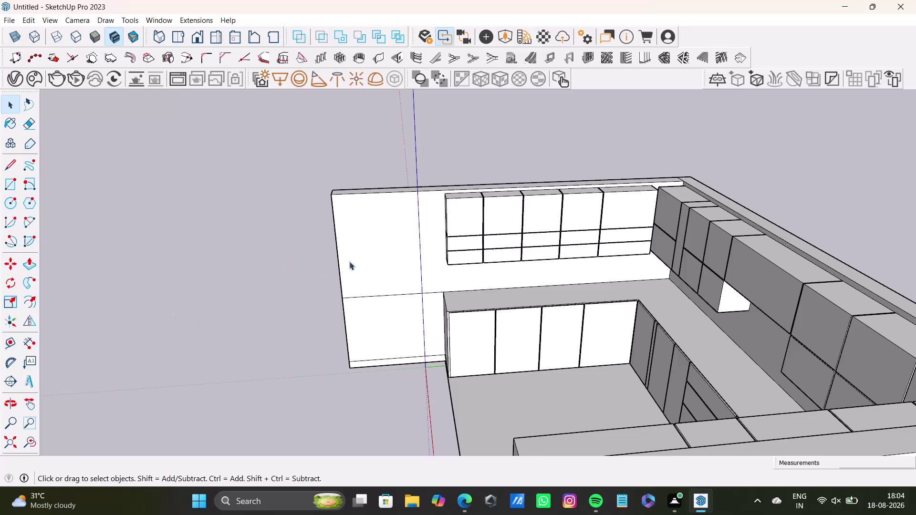
Place a 9-inch Tape Measure guide along the end of the short left wall.
scroll(down, 3)
middle_drag(241, 379, 281, 271)
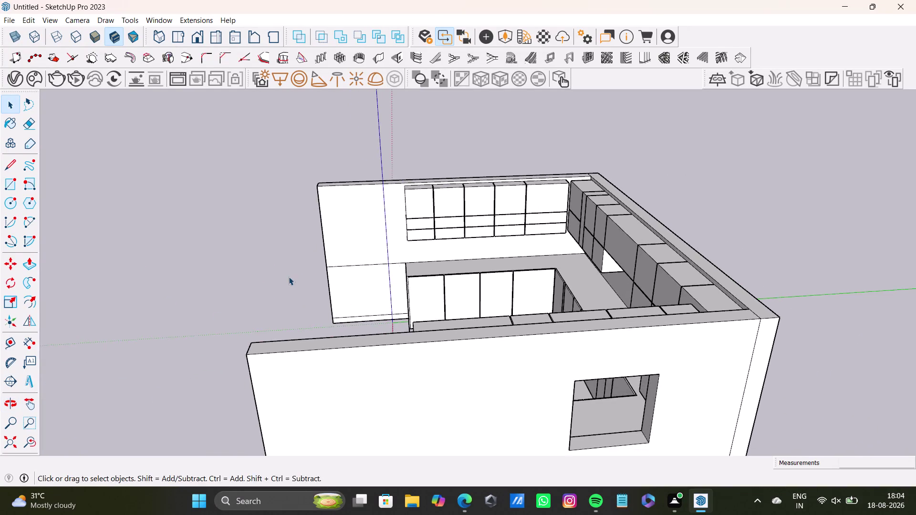
middle_drag(288, 277, 750, 247)
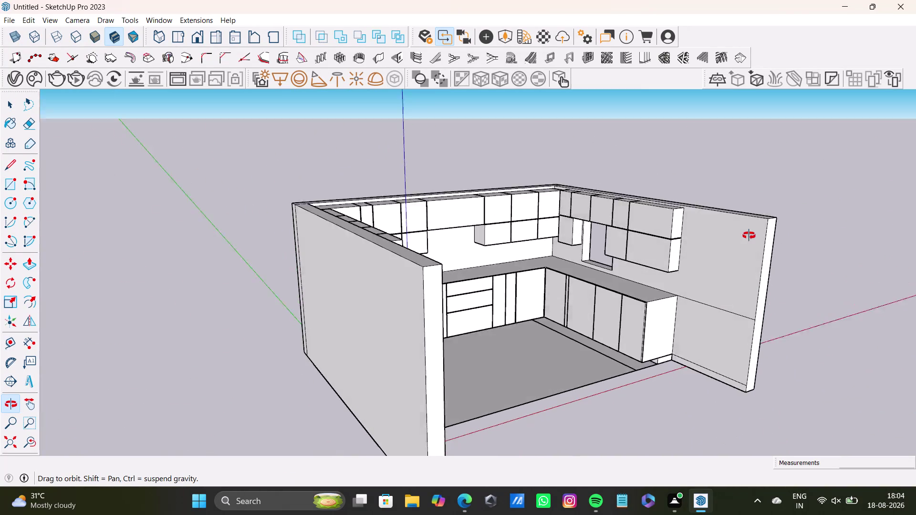
middle_drag(750, 247, 776, 276)
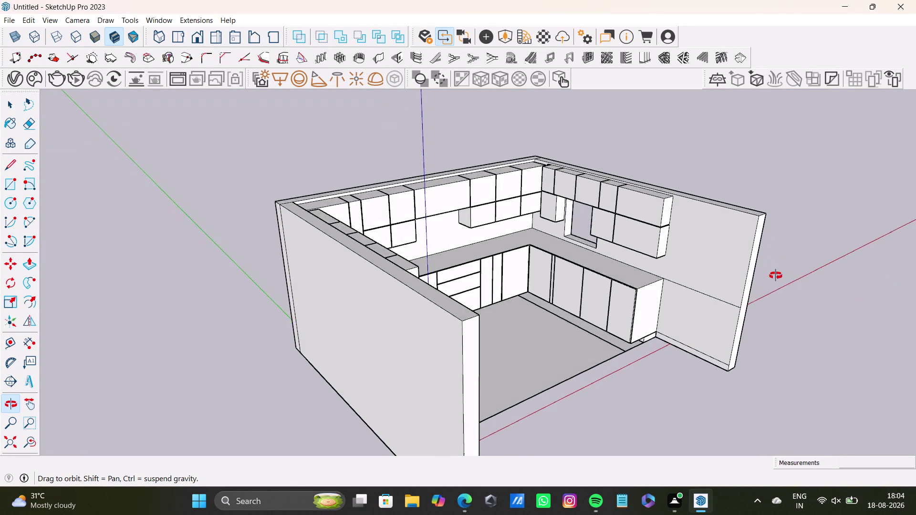
middle_drag(776, 275, 331, 341)
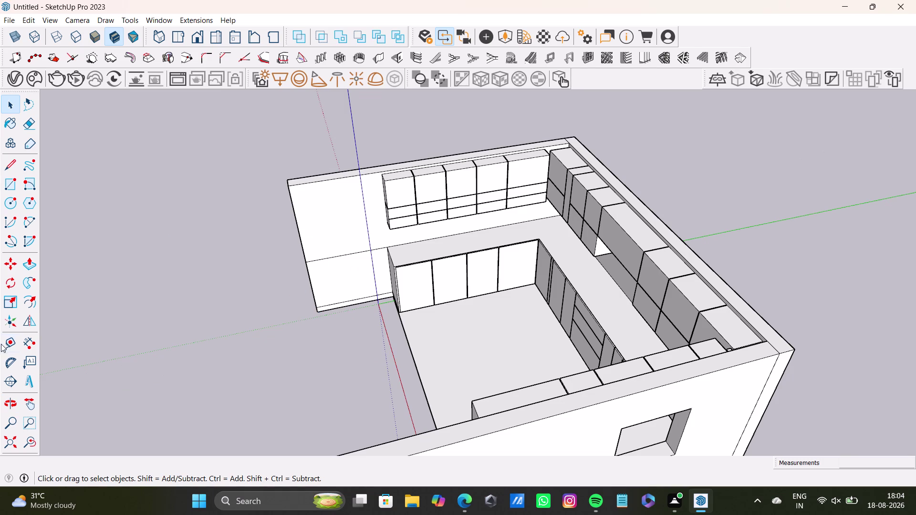
drag(4, 343, 10, 341)
scroll(up, 3)
drag(305, 243, 317, 244)
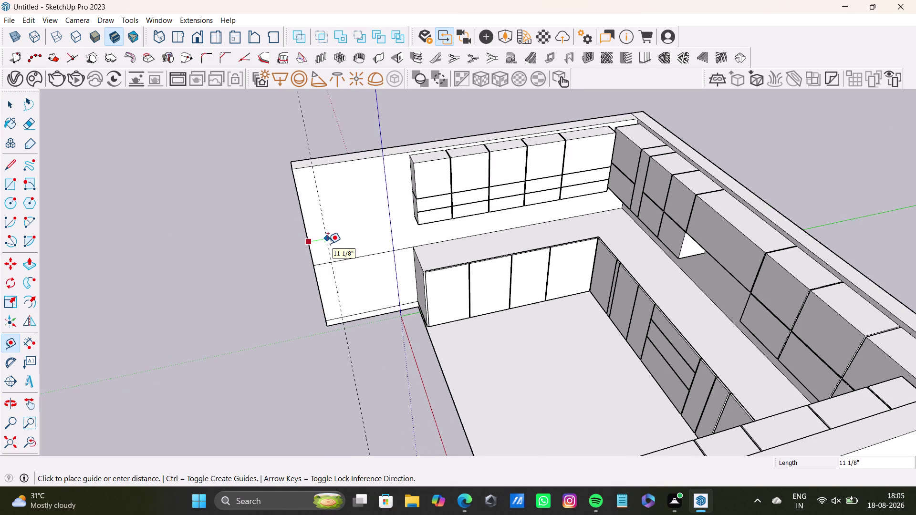
key(9)
key(shift+quotedbl)
key(Return)
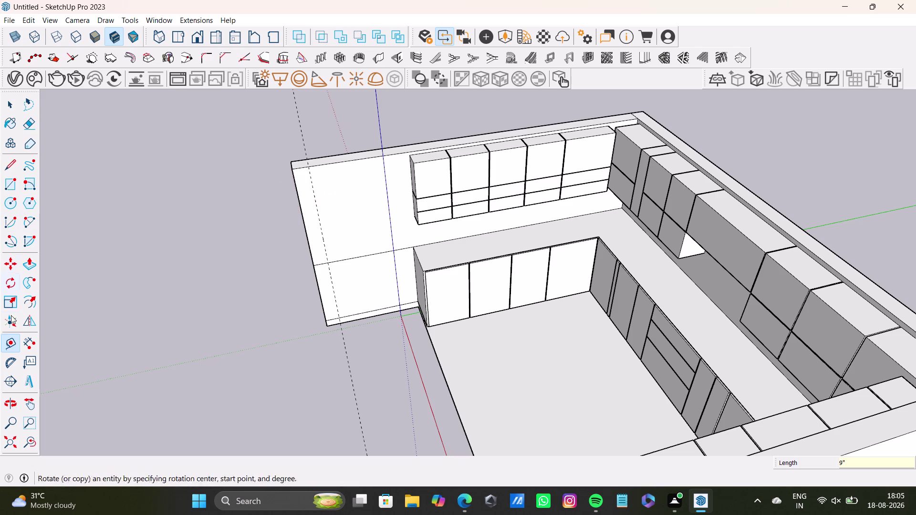
click(7, 166)
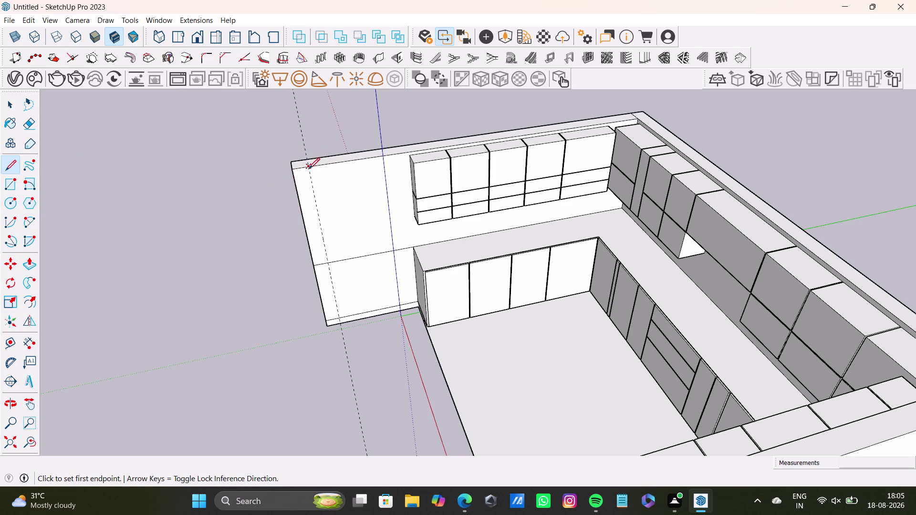
Draw a line along the 9" guide to split the wall end face.
click(308, 167)
click(339, 319)
key(space)
click(310, 249)
click(319, 253)
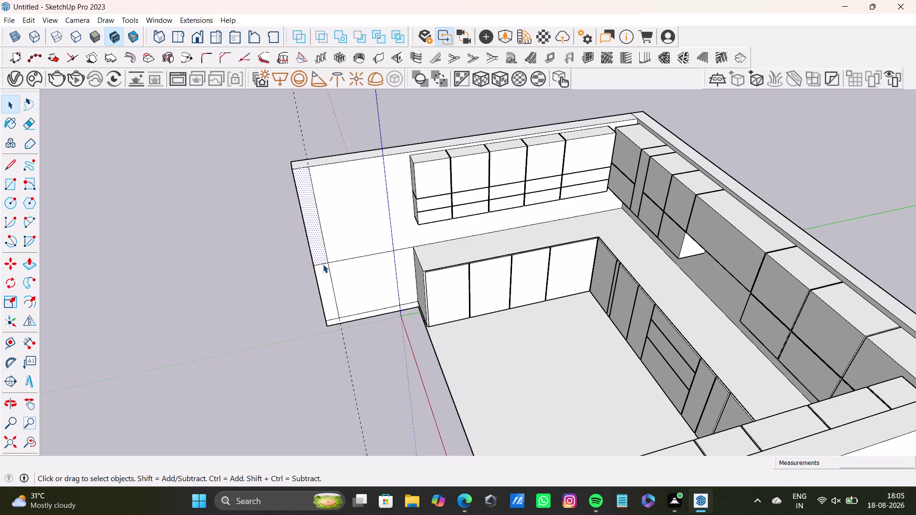
Select the new narrow strip on the wall end and delete it.
scroll(up, 3)
click(322, 263)
key(F12)
key(Delete)
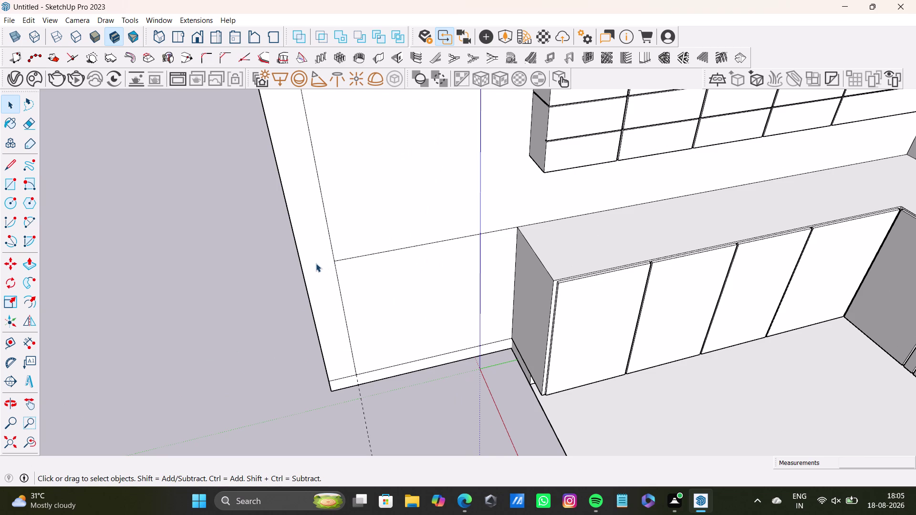
scroll(down, 3)
click(316, 264)
Orbit beneath the room model to look up at the wall tops.
scroll(down, 3)
middle_drag(319, 275, 511, 356)
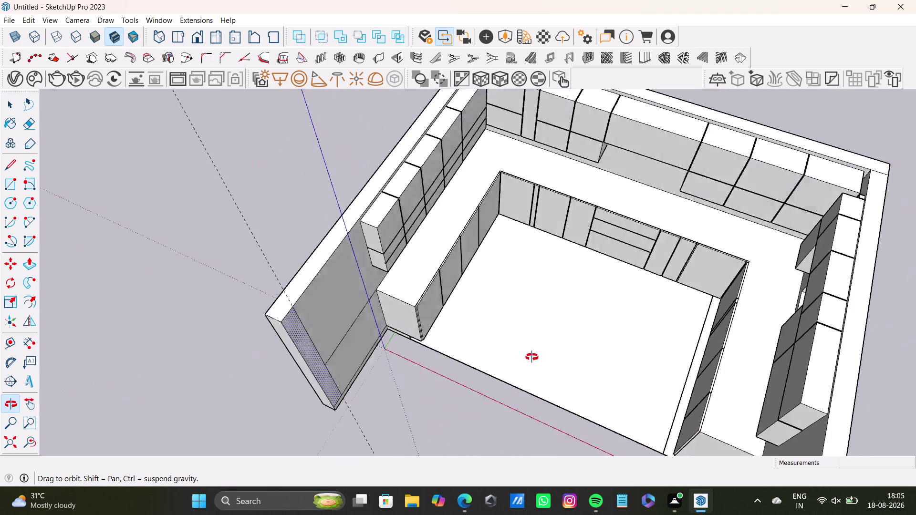
middle_drag(510, 356, 498, 265)
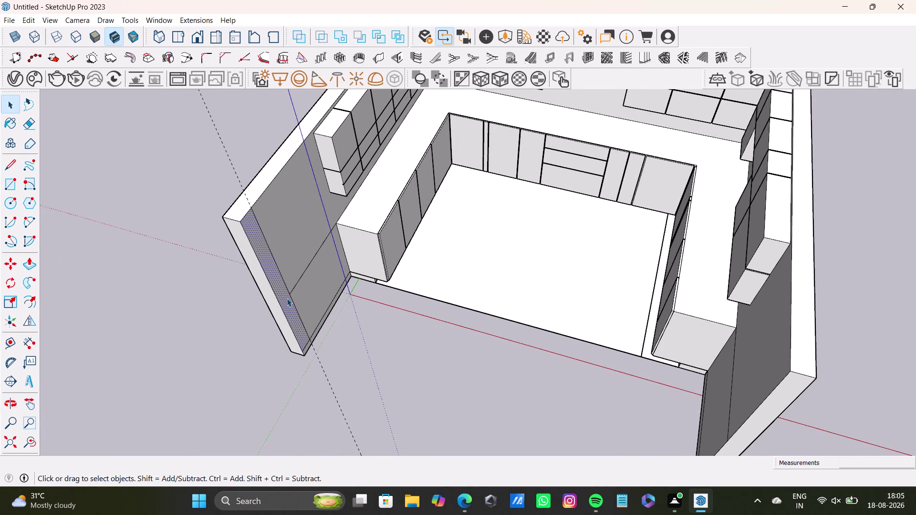
key(p)
drag(287, 298, 755, 409)
scroll(down, 3)
middle_drag(708, 395, 345, 356)
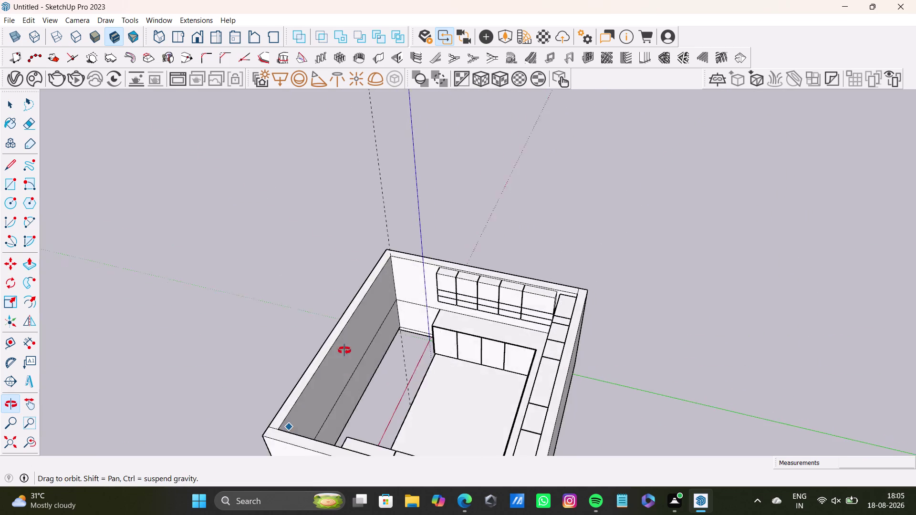
middle_drag(345, 356, 381, 295)
middle_drag(421, 307, 702, 239)
middle_drag(594, 345, 588, 122)
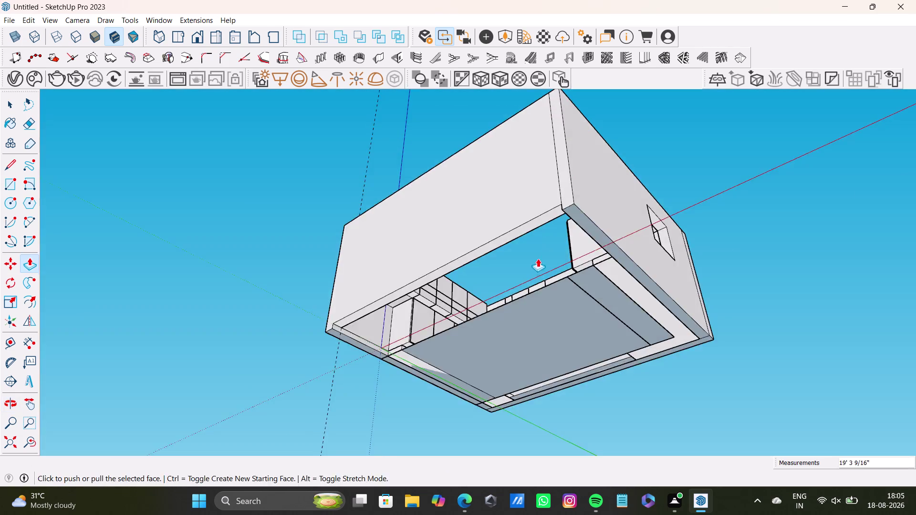
middle_drag(538, 253, 503, 155)
Try pulling the wall-top strip out slightly, then undo it.
scroll(up, 3)
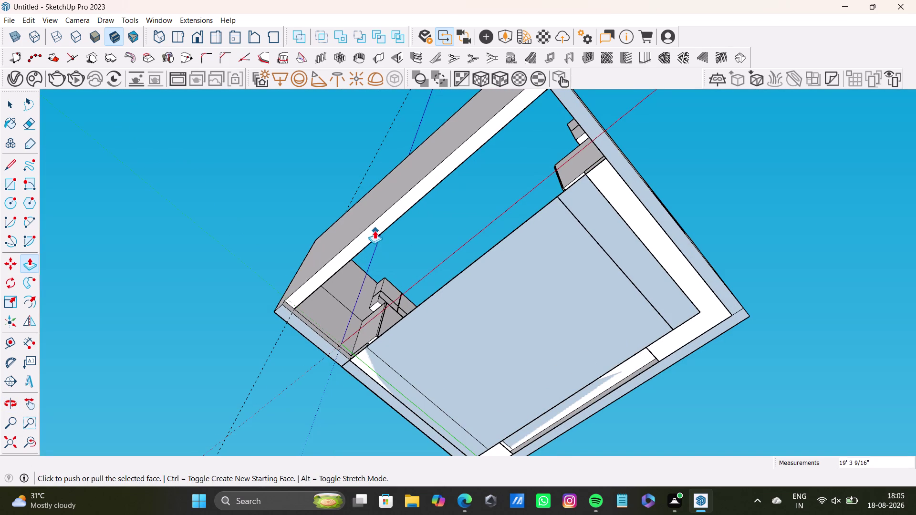
middle_drag(441, 275, 517, 297)
middle_drag(543, 282, 634, 300)
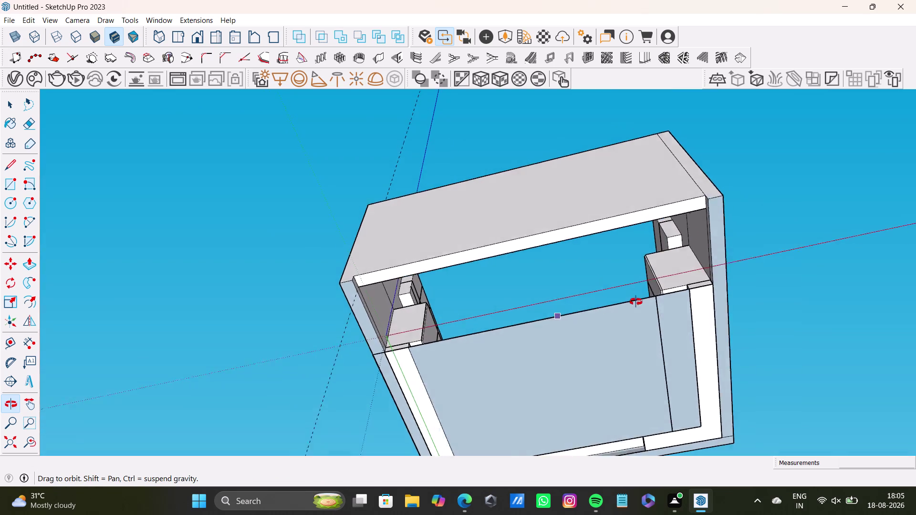
middle_drag(634, 301, 648, 330)
scroll(up, 3)
drag(379, 291, 372, 294)
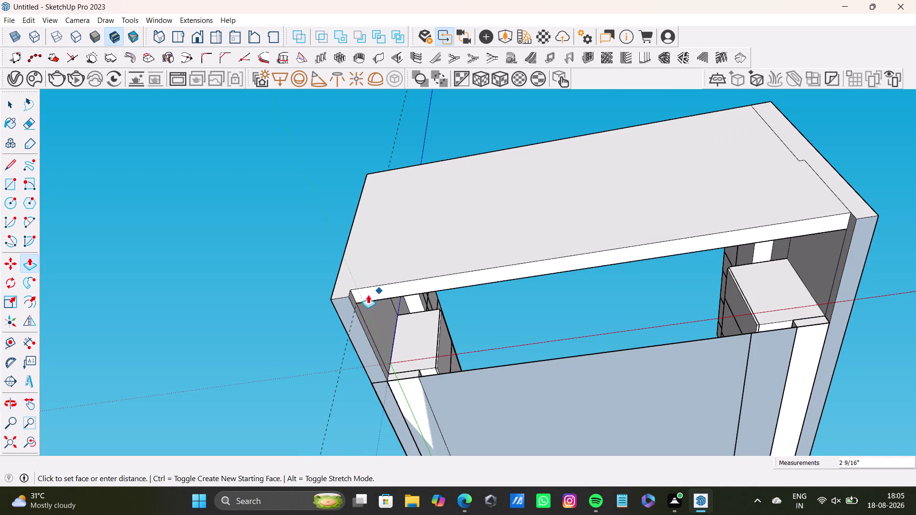
drag(373, 294, 384, 296)
key(space)
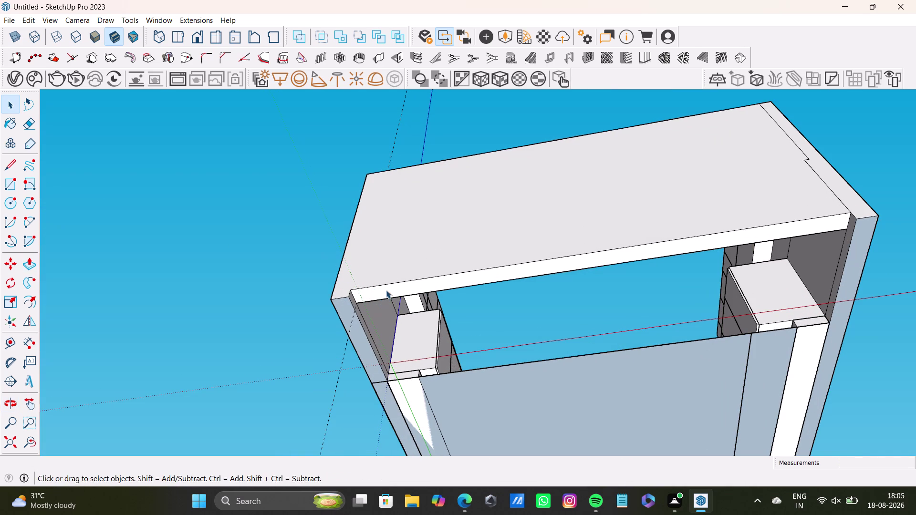
key(ctrl+z)
Push/Pull the wall-top strip about 5 inches to form the beam.
click(392, 293)
key(p)
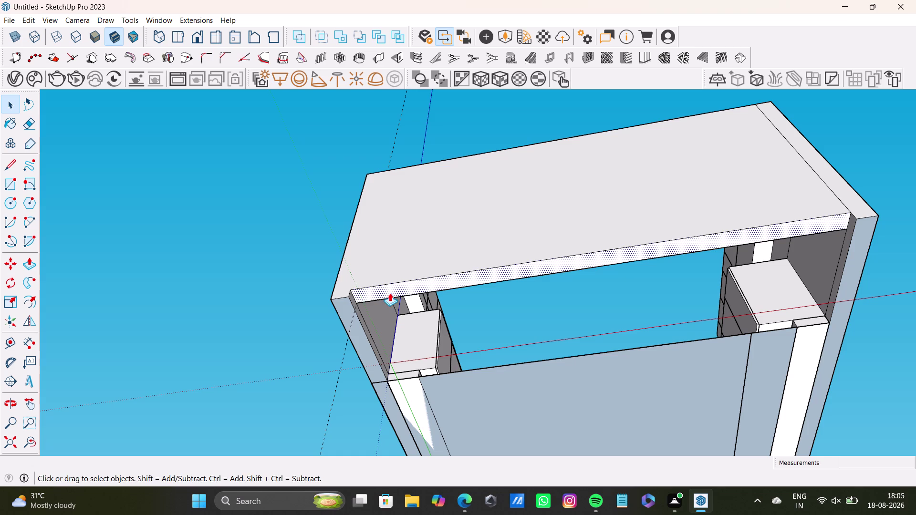
drag(390, 293, 354, 300)
scroll(down, 3)
middle_drag(432, 311, 339, 317)
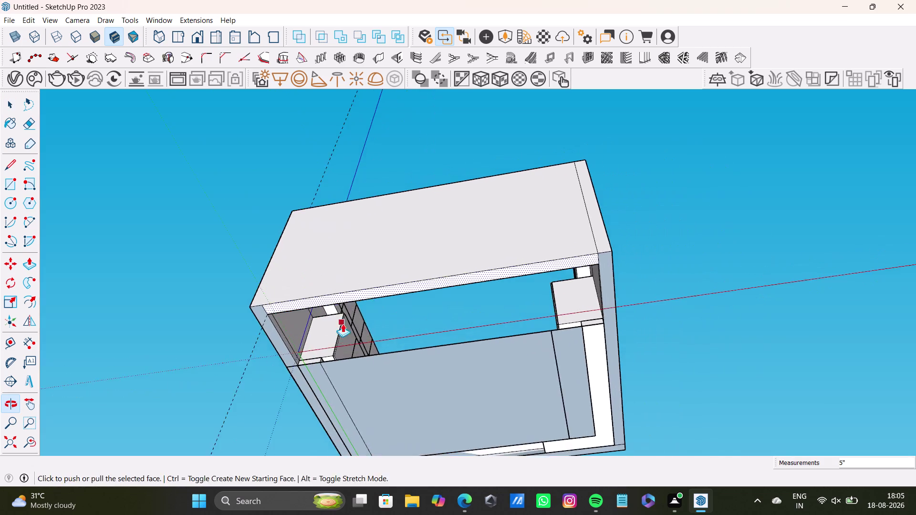
middle_drag(366, 317, 455, 205)
Draw a 19'3" by 4'7" rectangle from the wall-top corner across the opening.
click(7, 183)
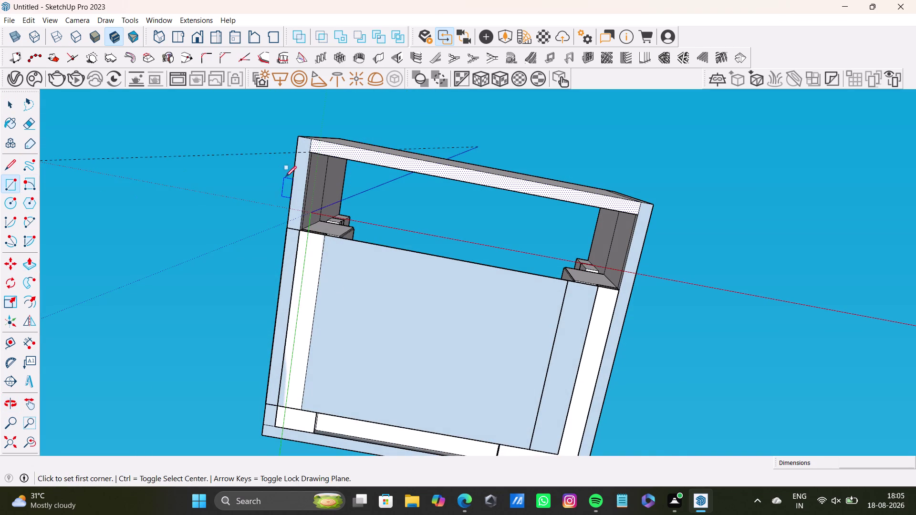
scroll(up, 3)
click(314, 149)
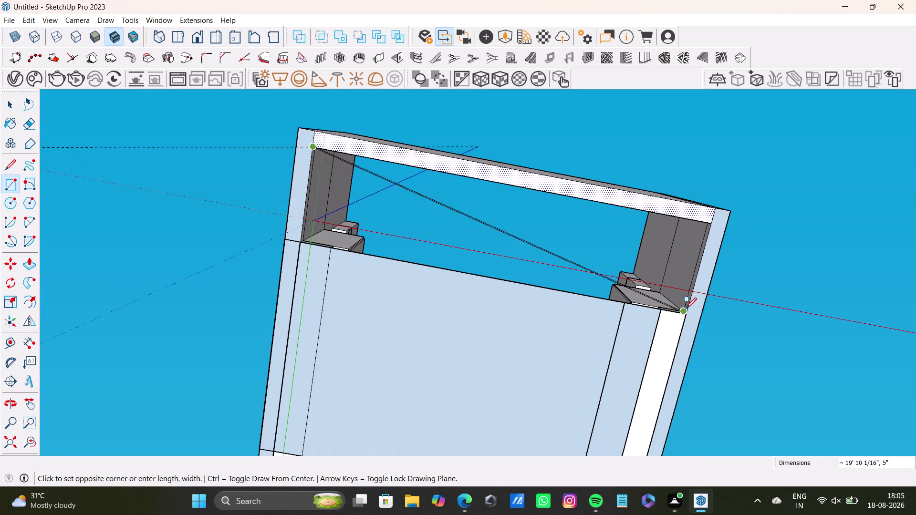
key(Up)
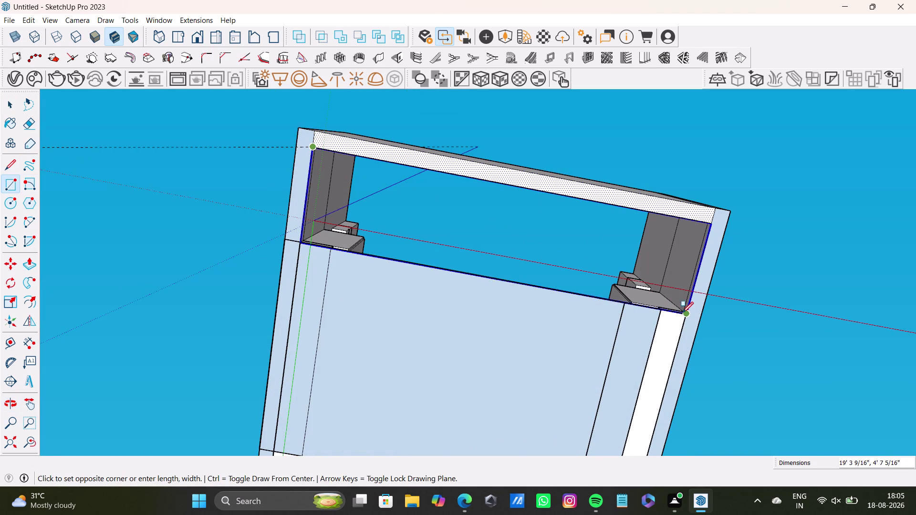
click(680, 313)
scroll(down, 3)
Orbit back out over the room to view the cabinets.
middle_drag(498, 156, 413, 480)
middle_drag(436, 267, 436, 325)
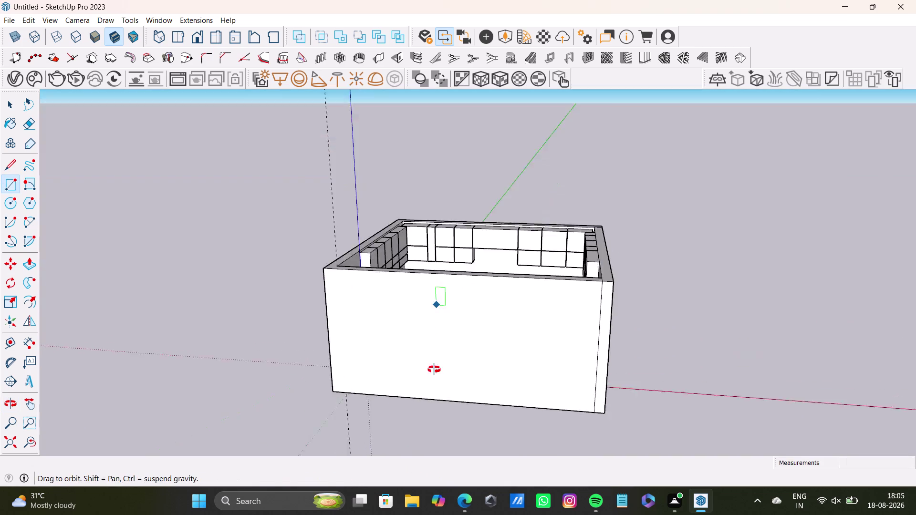
middle_drag(437, 325, 418, 442)
scroll(up, 3)
middle_drag(441, 315, 266, 377)
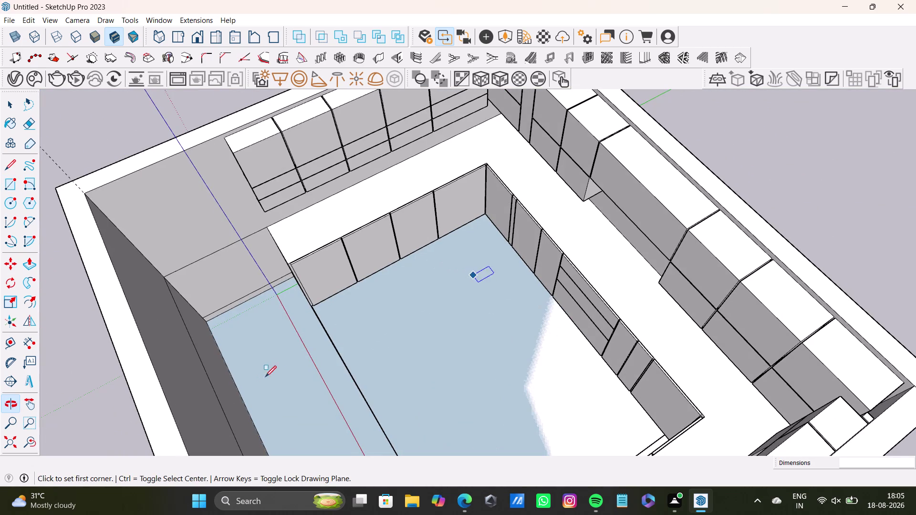